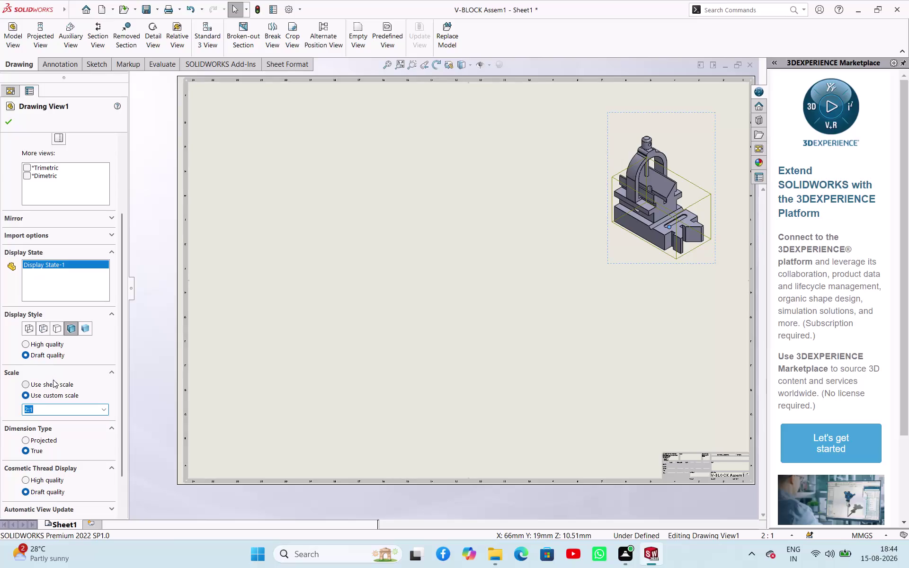
Delete the 2:1 value from Drawing View1's custom scale field.
click(77, 411)
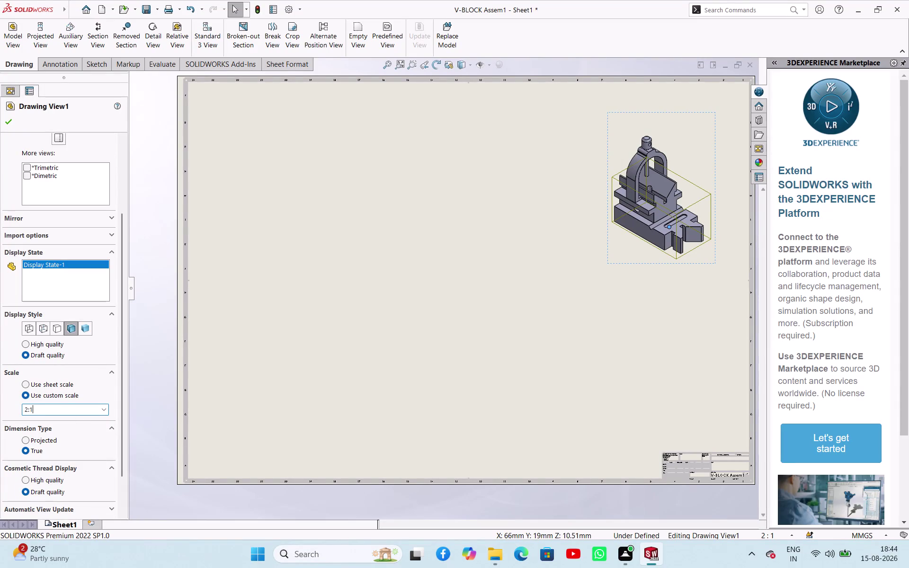
click(28, 407)
key(BackSpace)
key(BackSpace)
key(ctrl+semicolon)
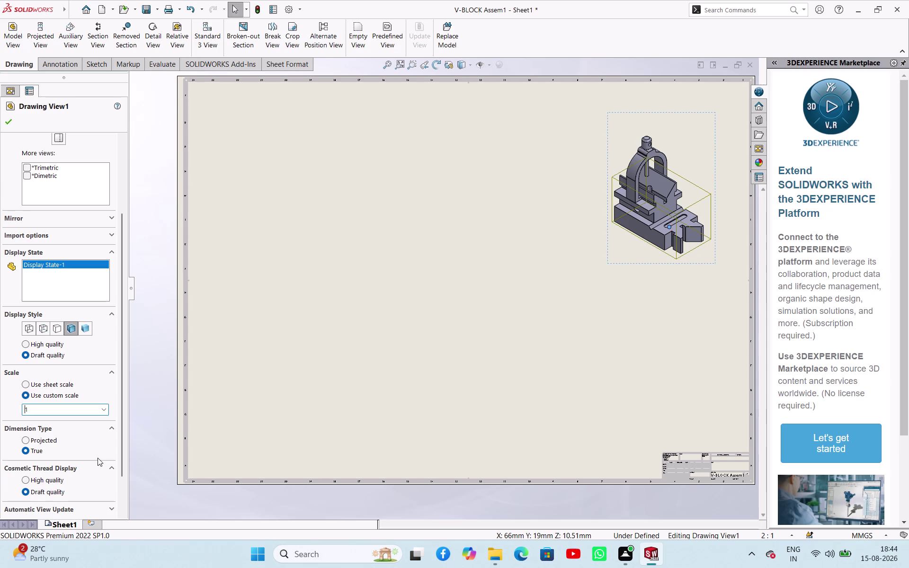